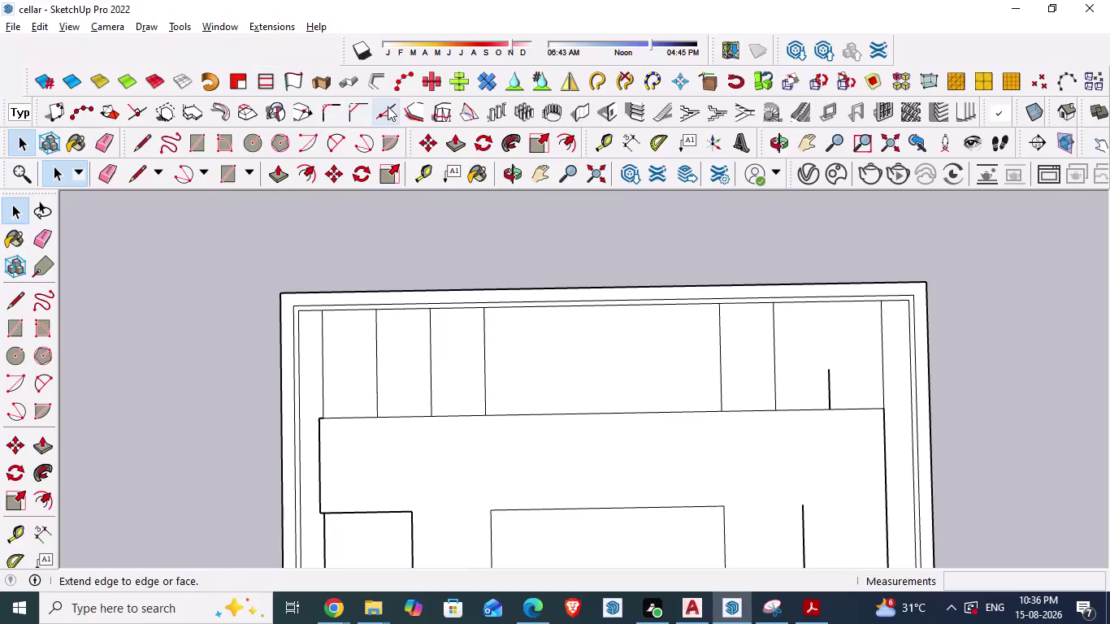
Extend the short right-hand partition line up to the inner top wall edge, then save.
click(388, 107)
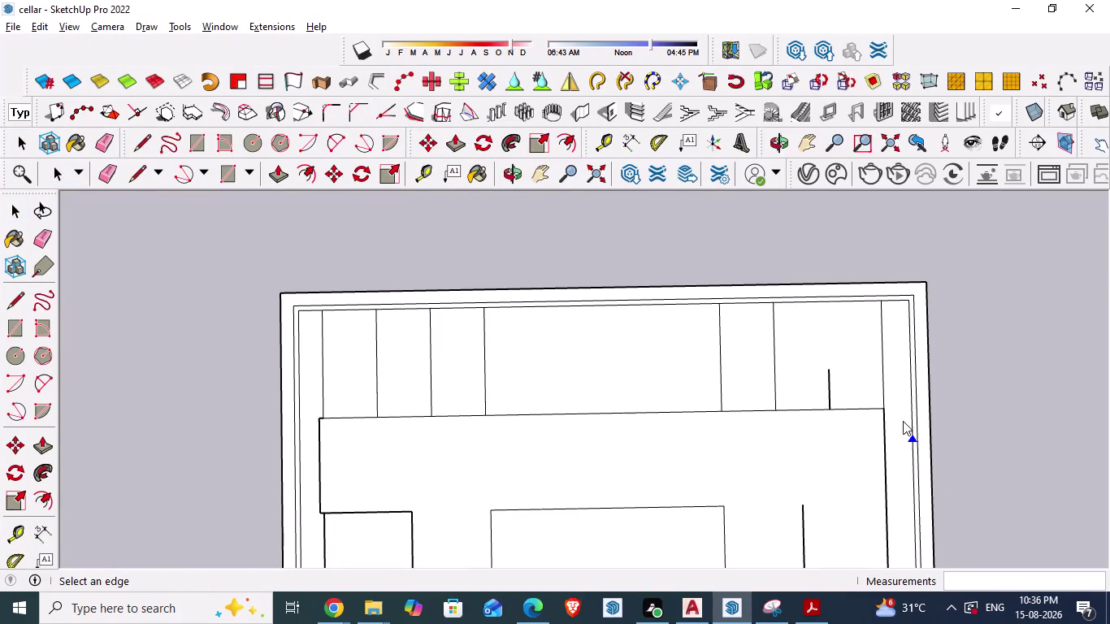
click(834, 380)
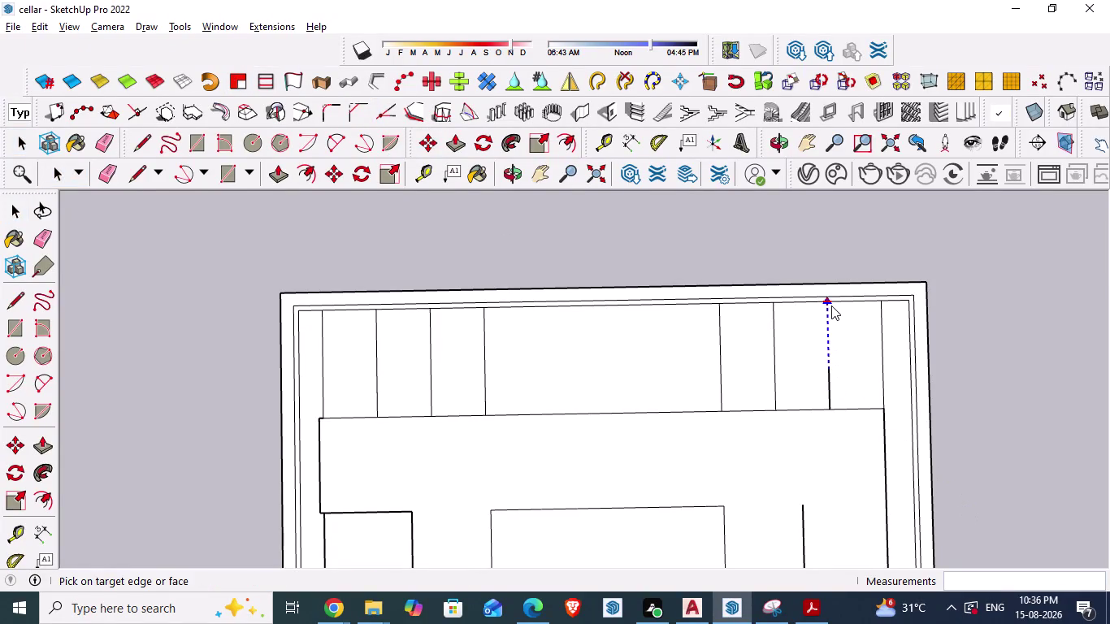
click(831, 306)
scroll(down, 3)
scroll(down, 3)
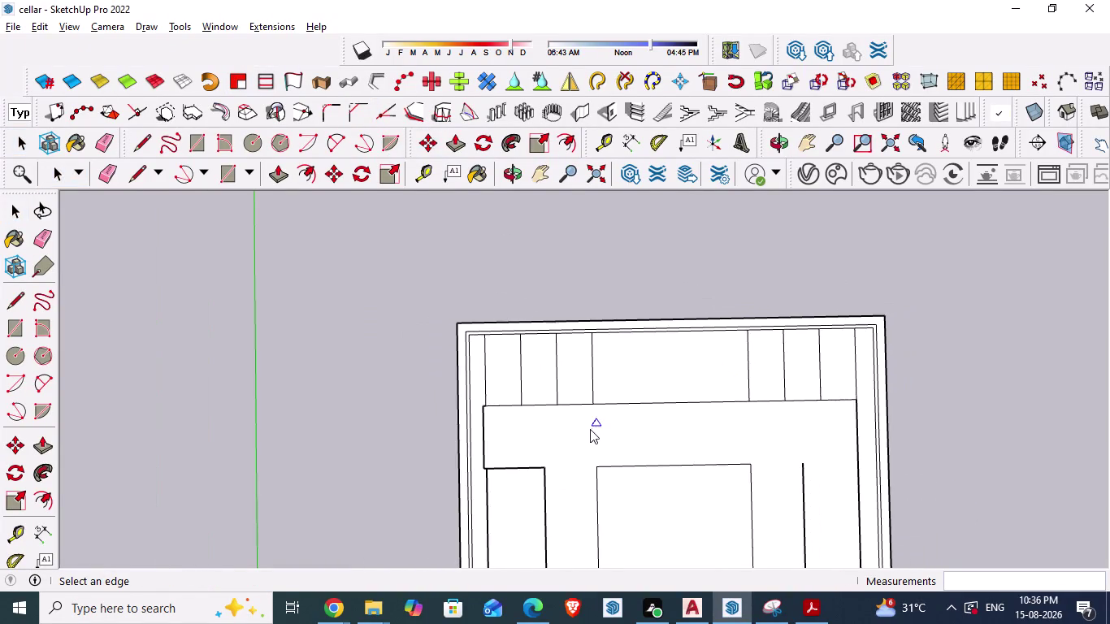
middle_click(588, 429)
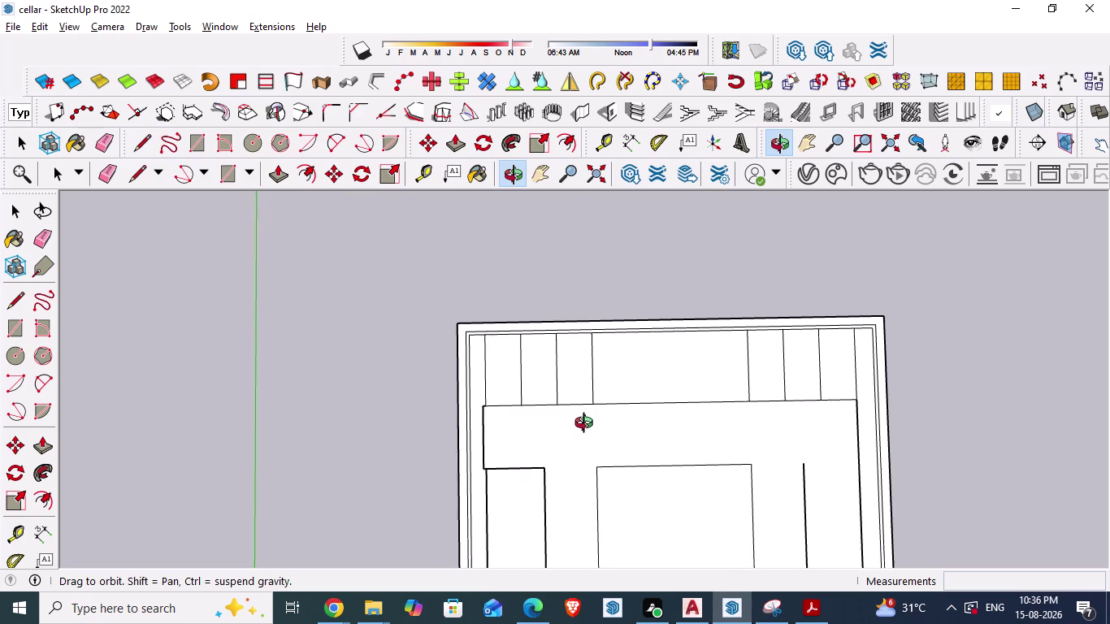
key(ctrl+s)
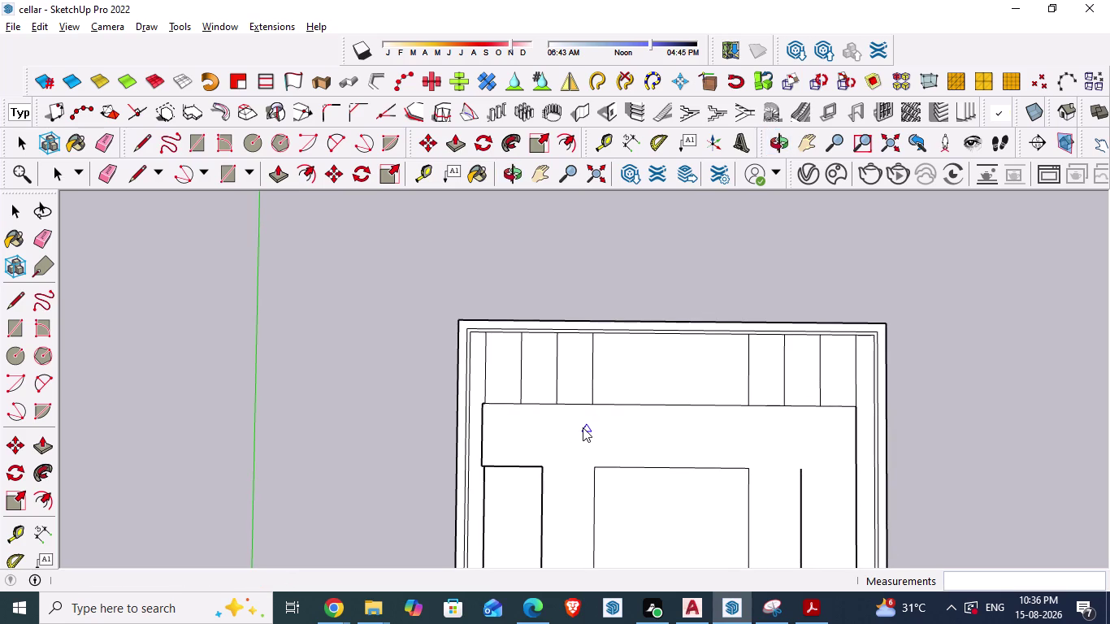